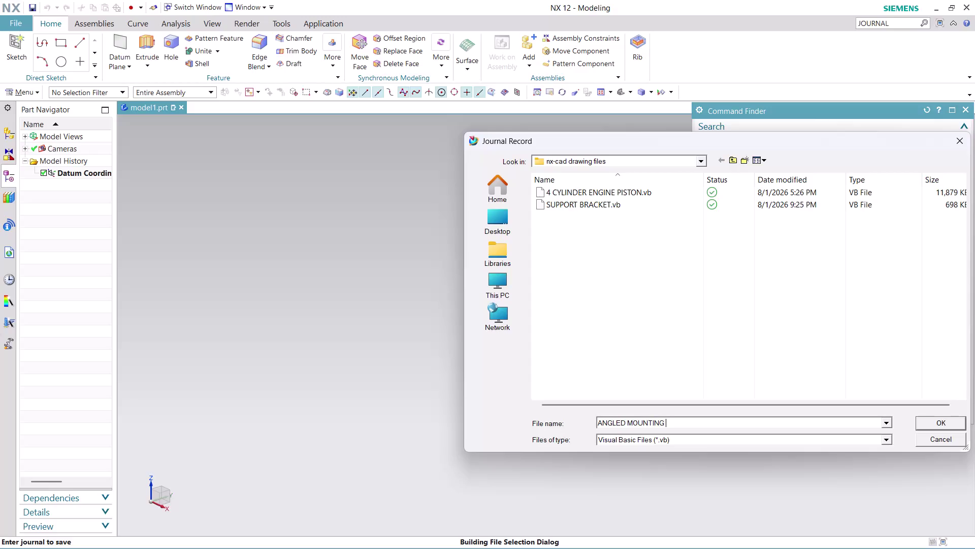
Finish the journal file name as 'ANGLED MOUNTING BRACKET' by adding 'BRACKET'.
text(BR)
key(a)
text(CKET)
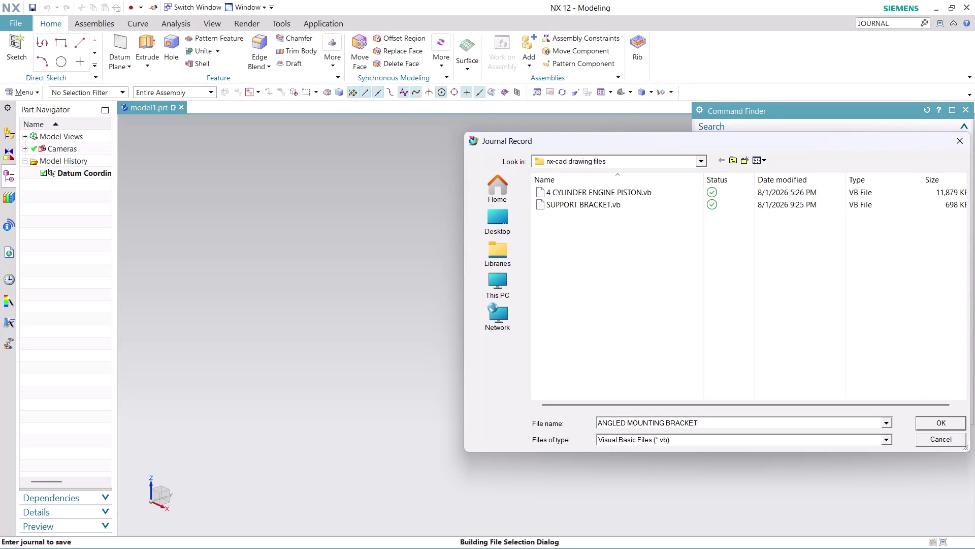